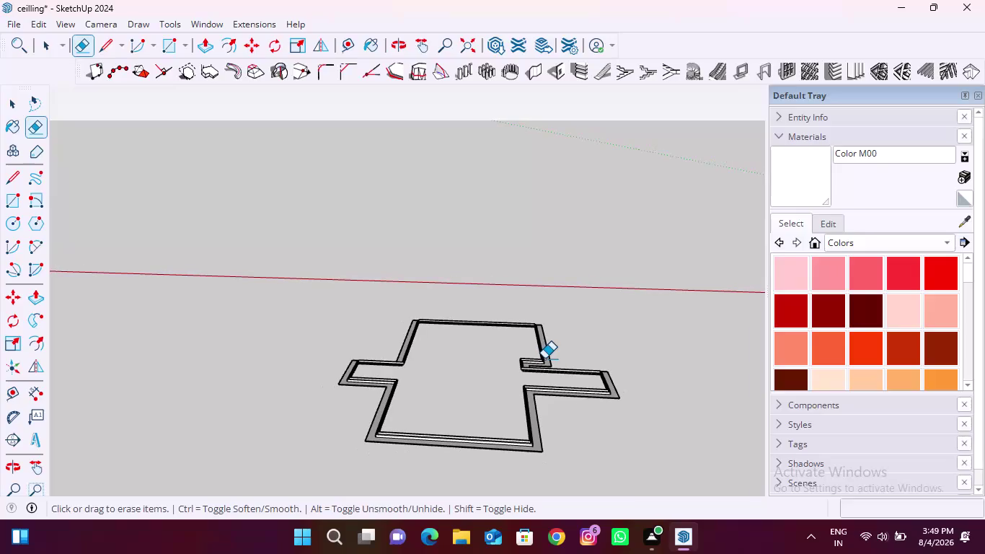
Switch to the Select tool, zoom in and orbit to view the frame from underneath.
key(space)
scroll(up, 3)
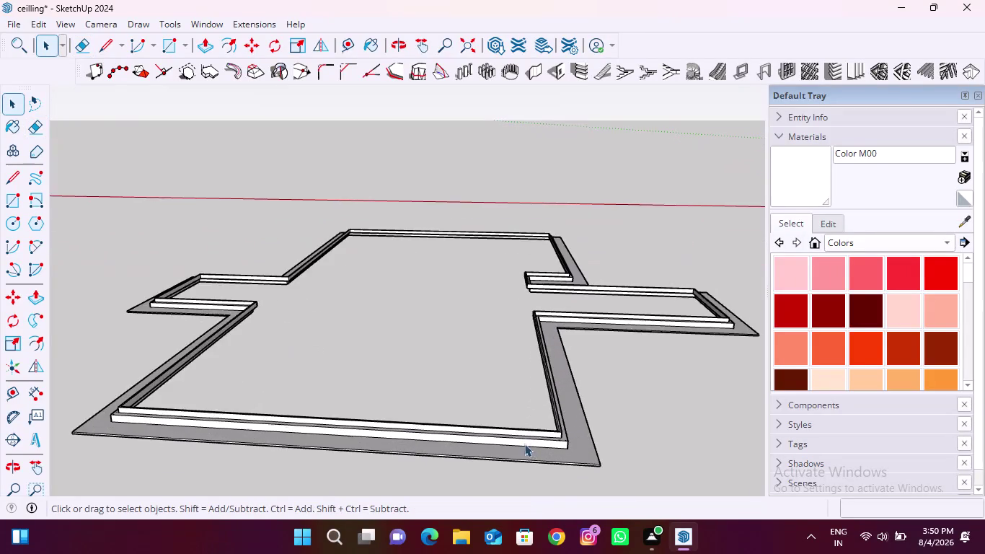
scroll(up, 3)
middle_drag(565, 441, 589, 237)
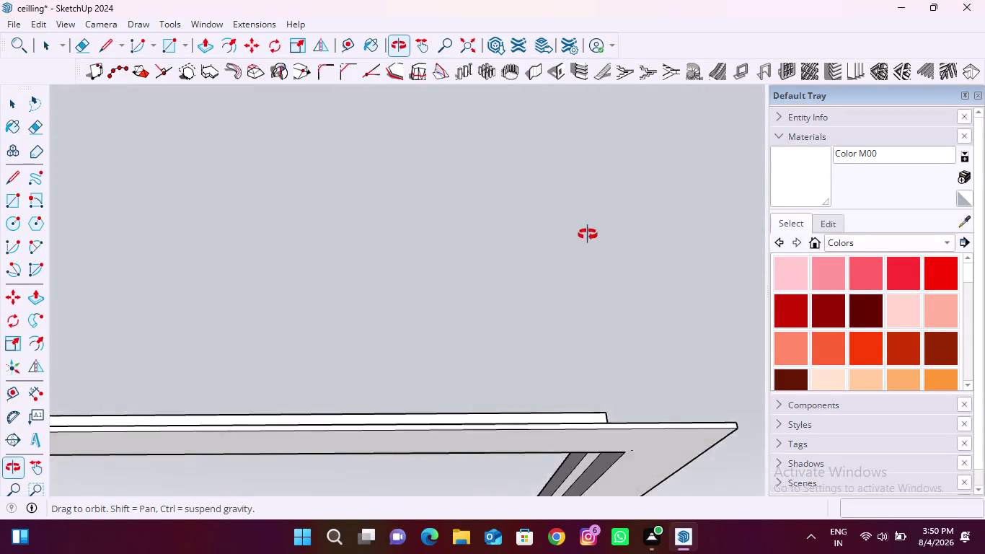
middle_drag(589, 237, 585, 231)
Orbit around the raised border cornice, then return to an overall view of the frame.
scroll(down, 3)
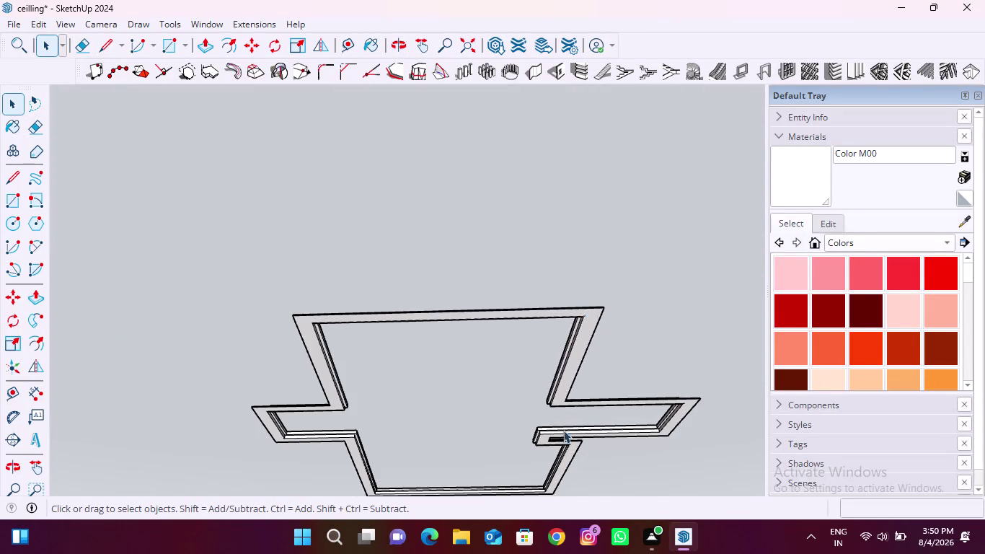
scroll(up, 3)
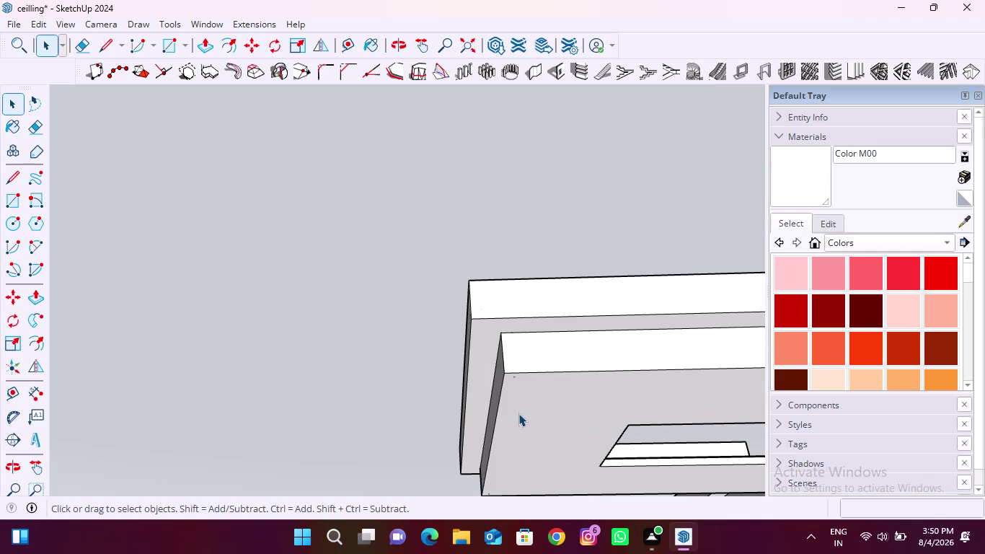
scroll(down, 3)
middle_drag(521, 395, 515, 547)
middle_drag(495, 394, 501, 430)
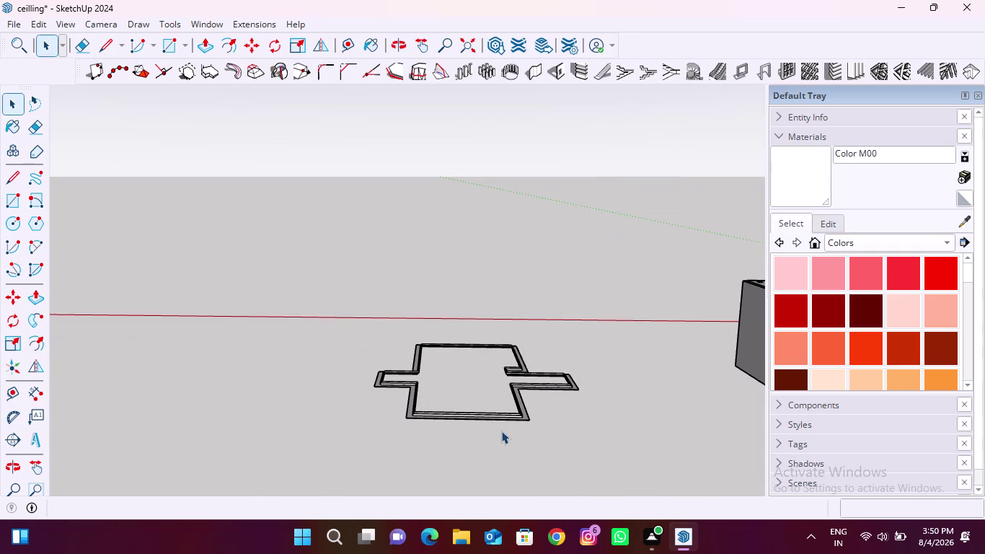